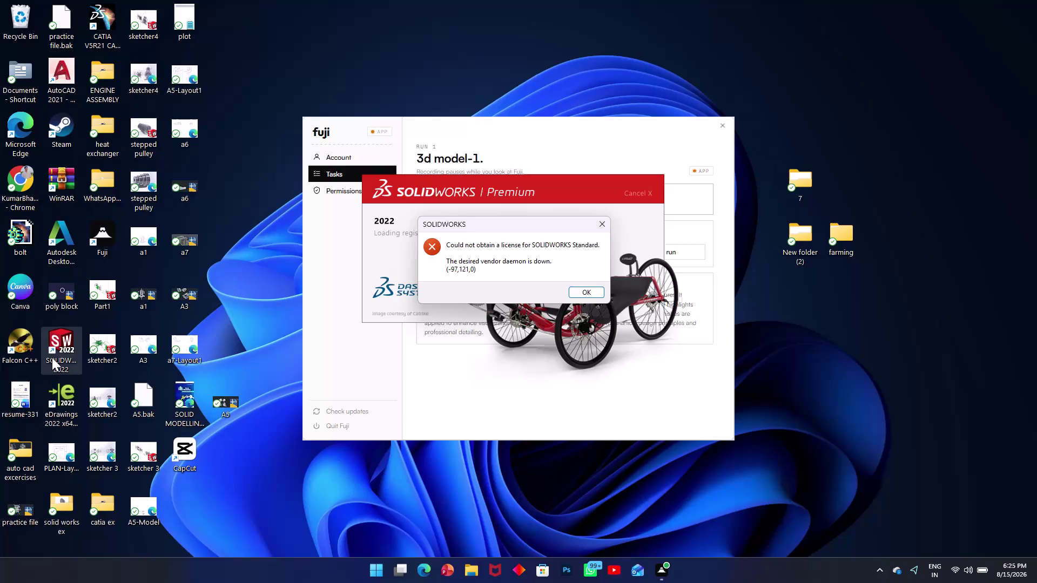
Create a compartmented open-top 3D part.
Acknowledge the SOLIDWORKS Standard license error so the 2022 splash screen resumes loading.
click(595, 292)
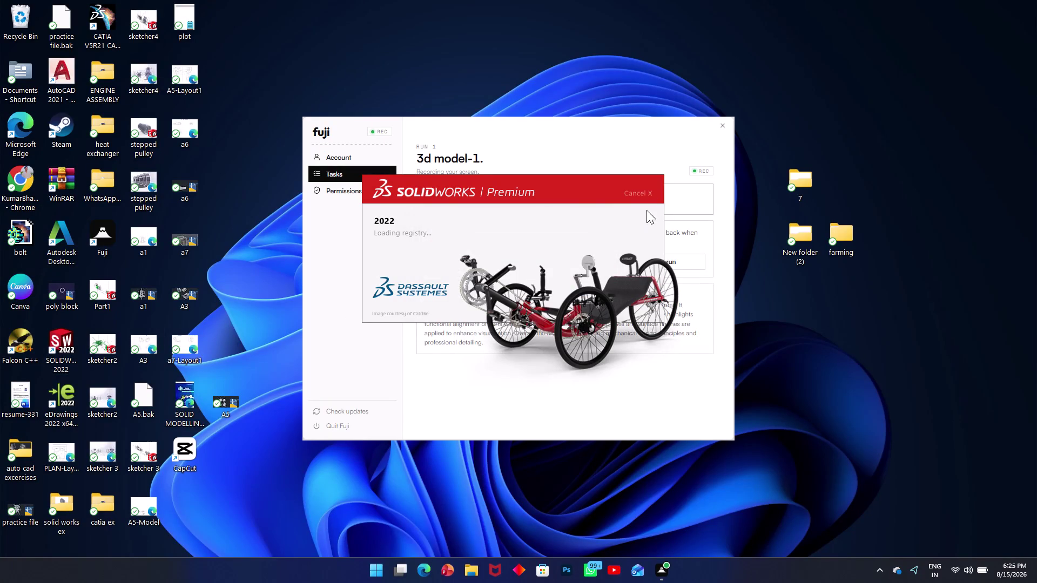